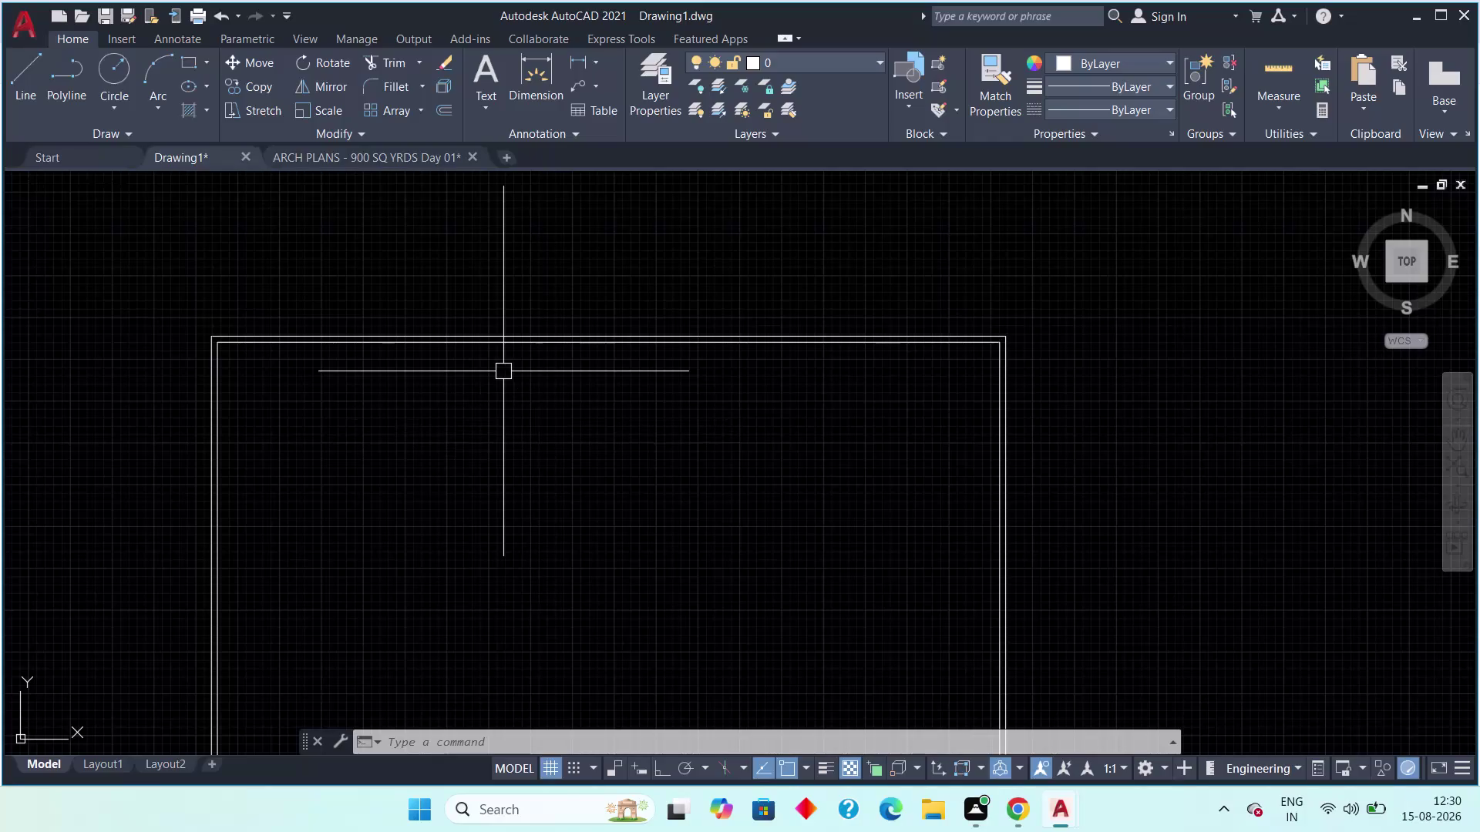
Activate the 'ARCH PLANS - 900 SQ YRDS Day 01' drawing tab to show the cellar parking layout.
click(350, 151)
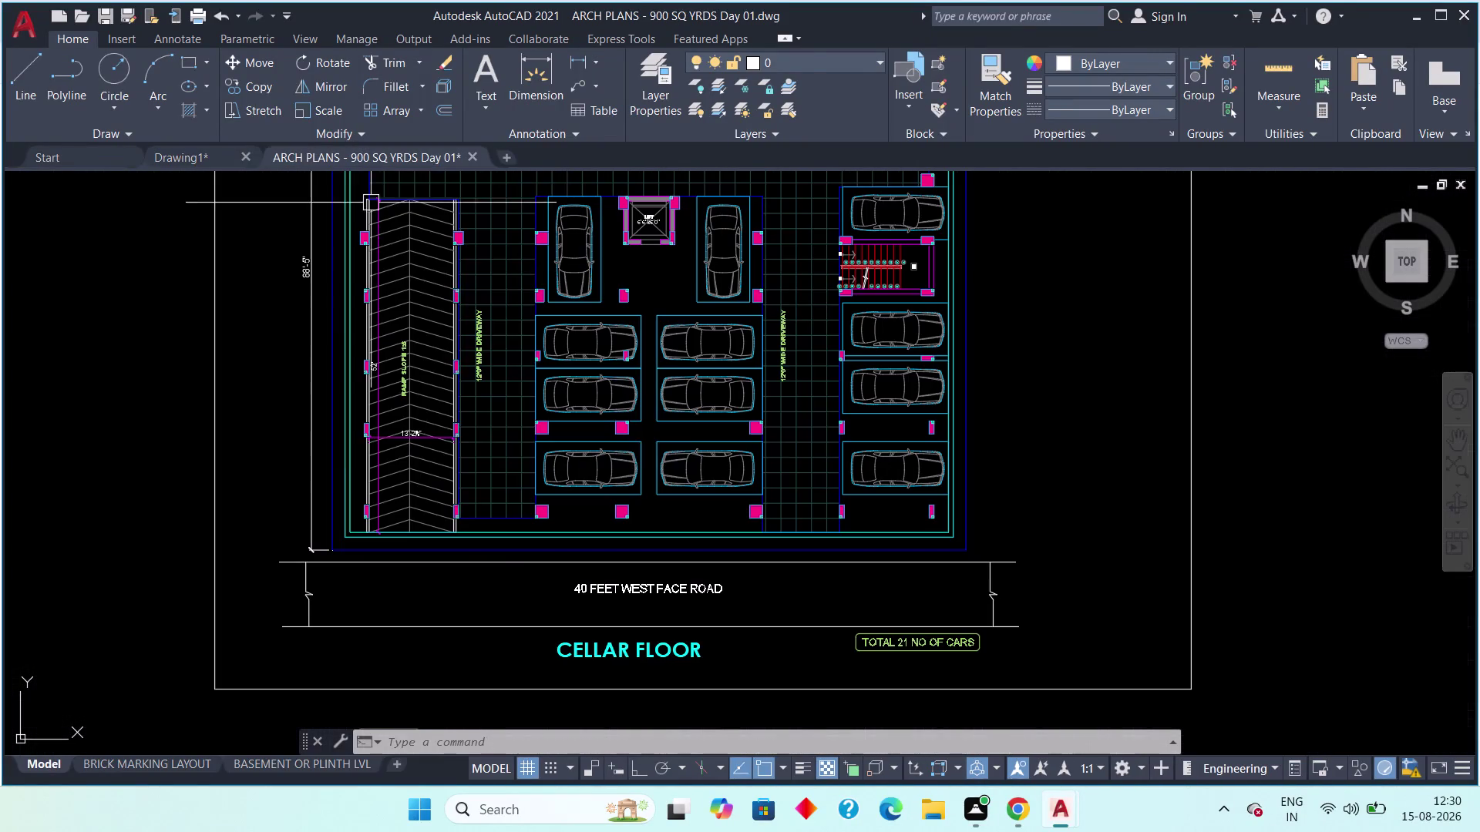
middle_drag(499, 428, 394, 662)
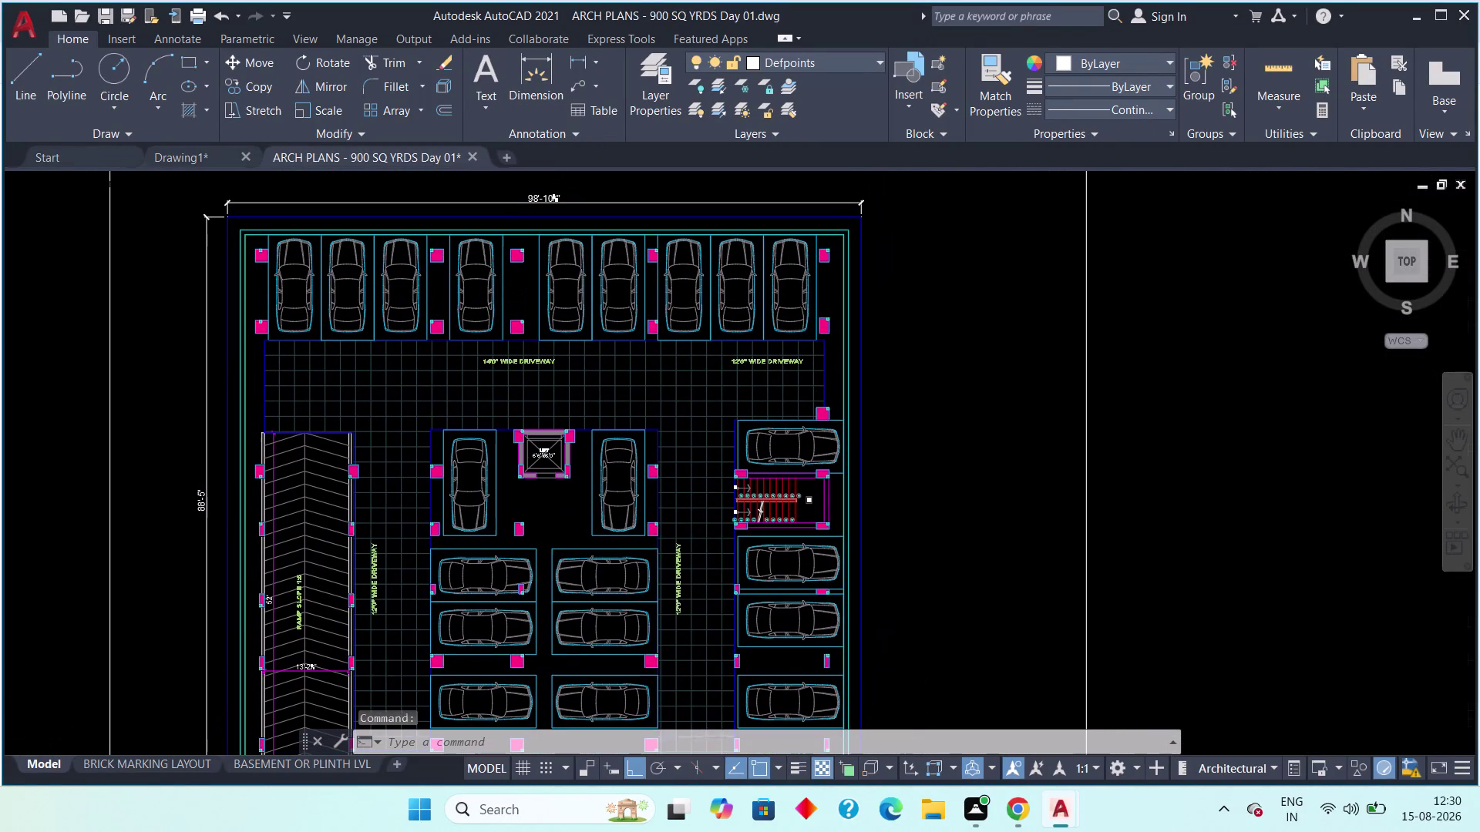
scroll(up, 3)
middle_drag(858, 245, 859, 282)
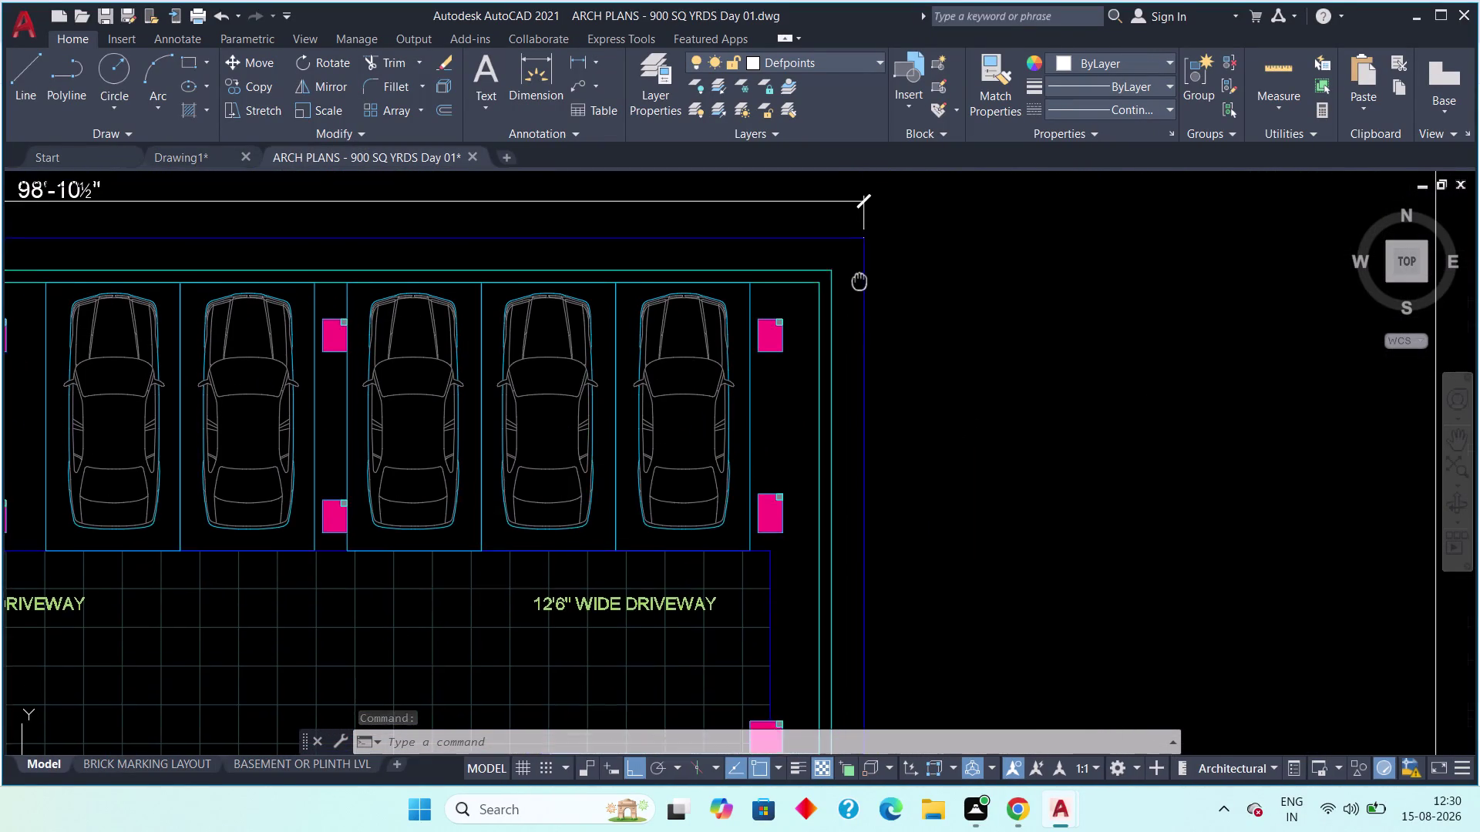
middle_drag(859, 282, 871, 326)
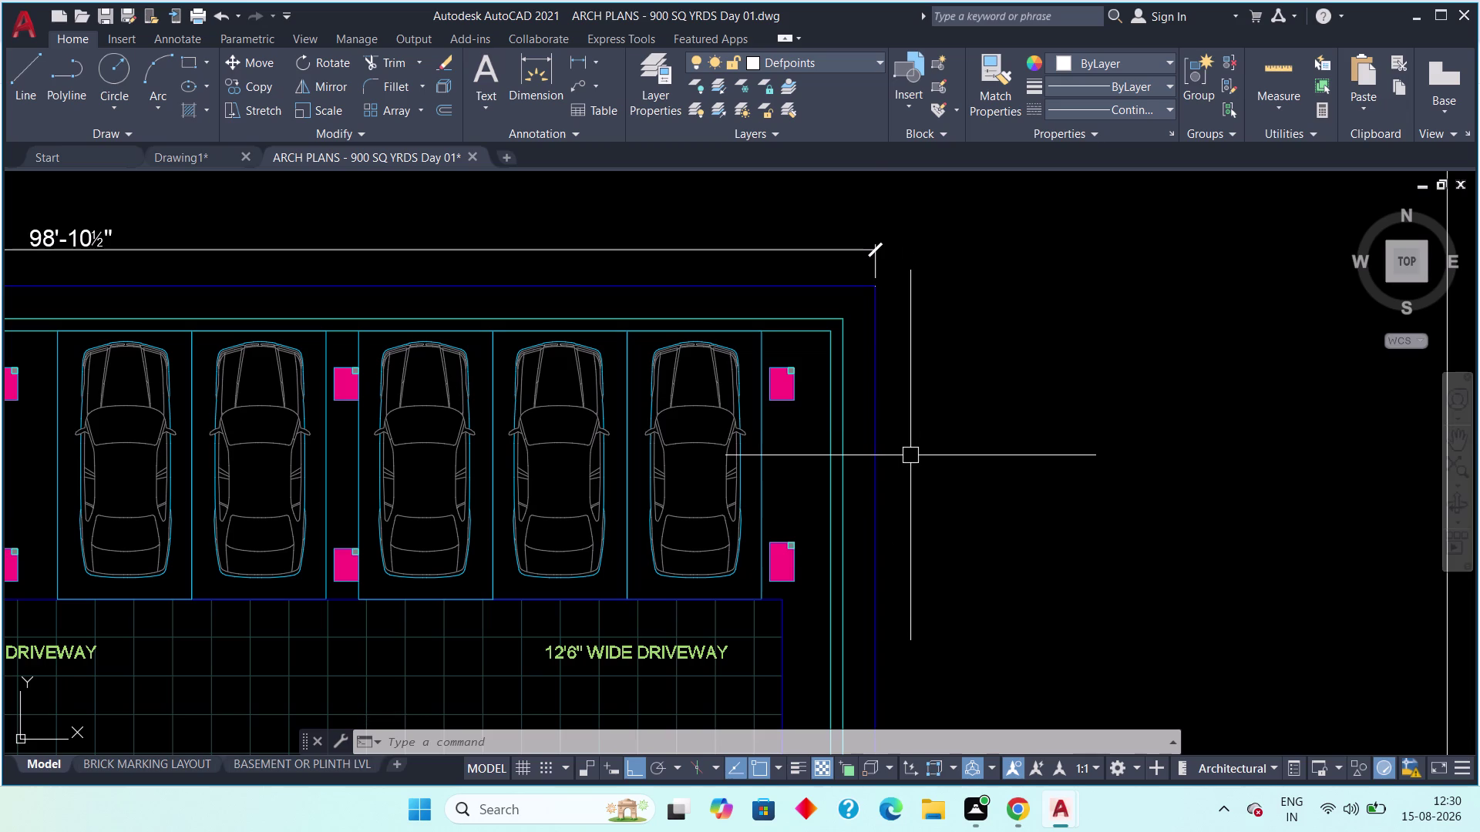
scroll(down, 3)
middle_drag(874, 547, 923, 350)
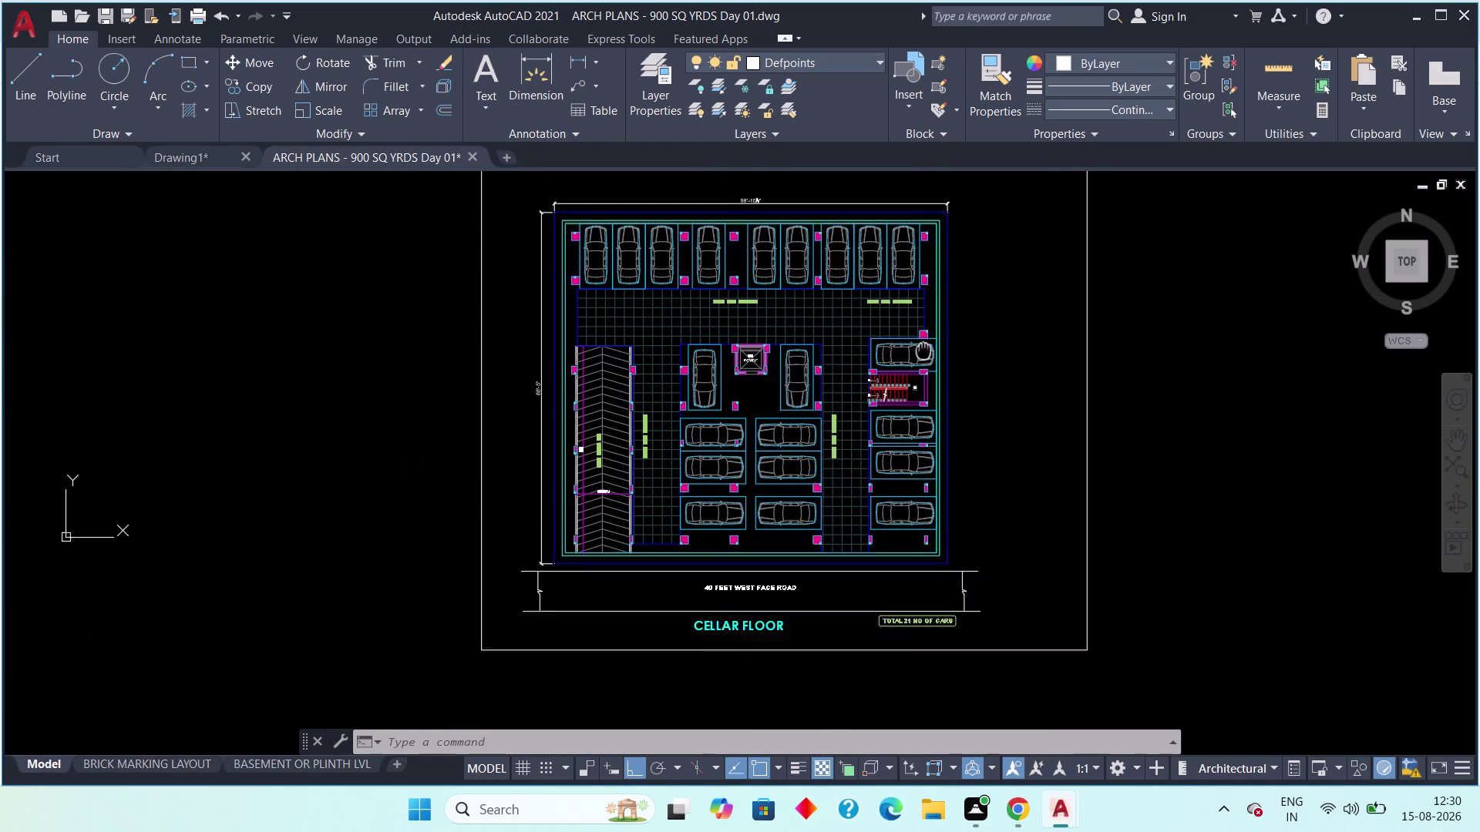
middle_drag(923, 351, 926, 355)
scroll(up, 3)
middle_drag(675, 513, 617, 567)
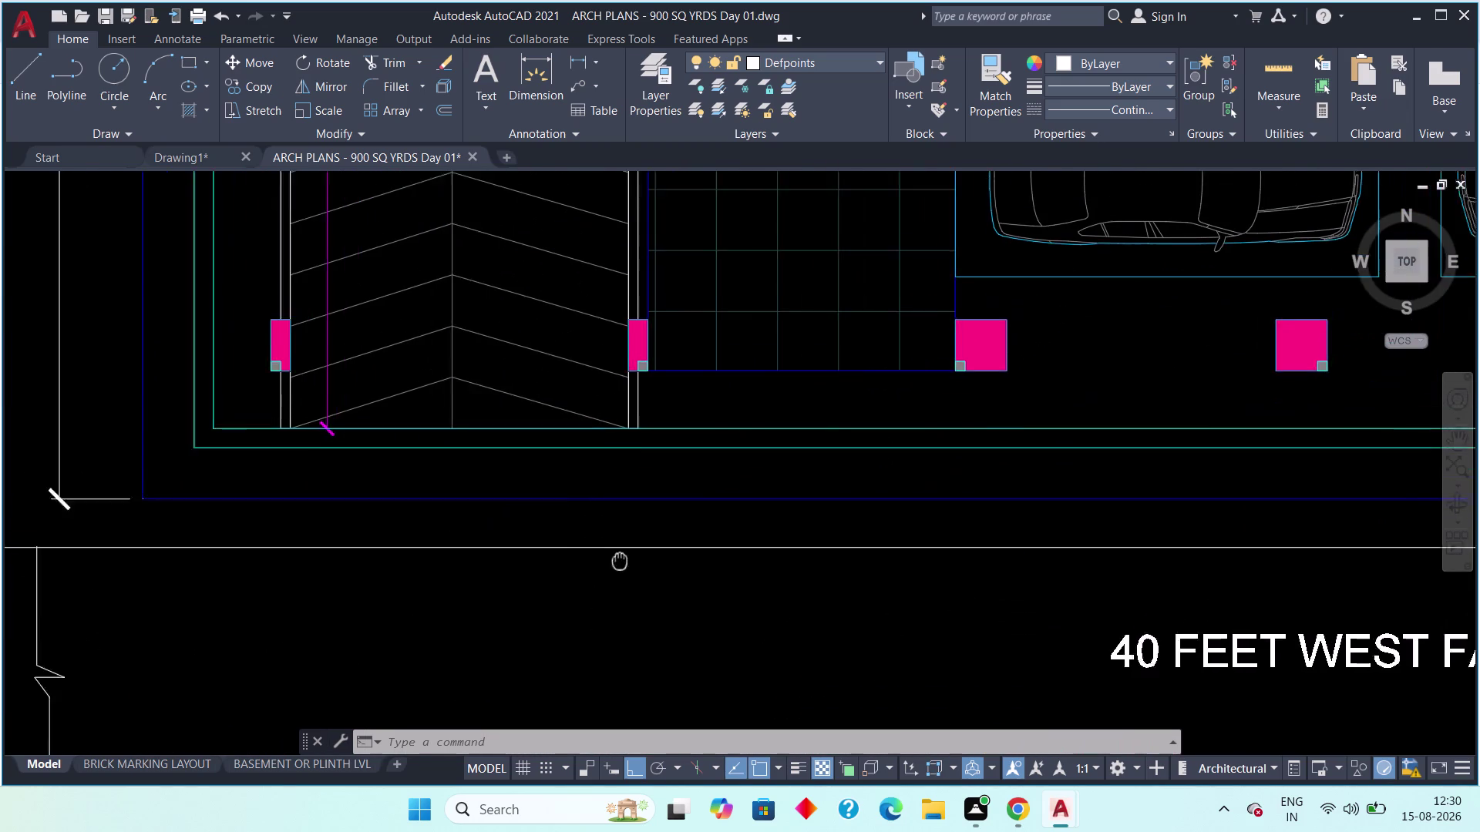
middle_drag(617, 568, 580, 662)
scroll(down, 3)
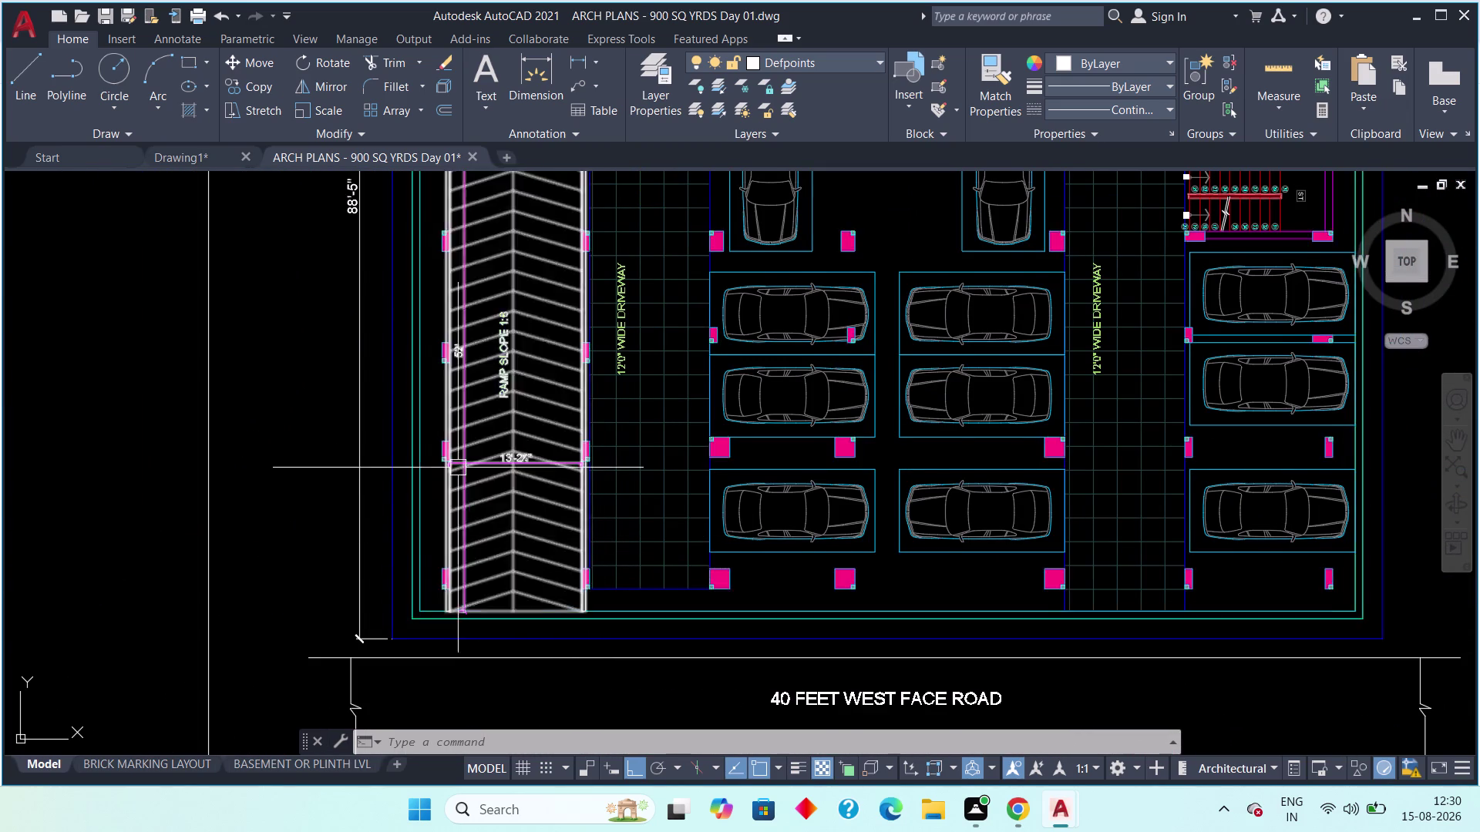
middle_drag(458, 467, 414, 665)
scroll(down, 3)
middle_drag(399, 613, 393, 517)
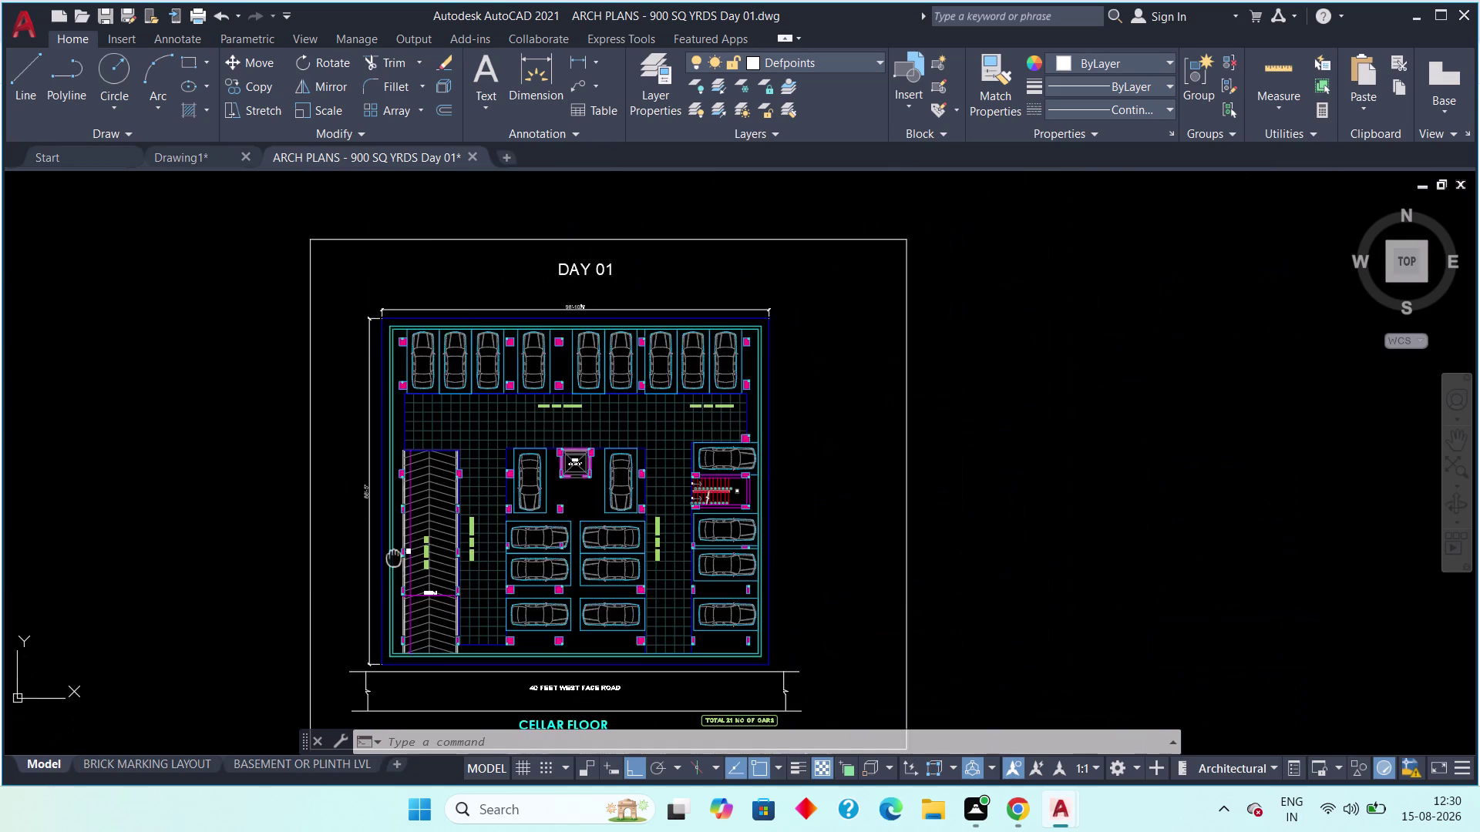
middle_drag(394, 516, 395, 426)
scroll(up, 3)
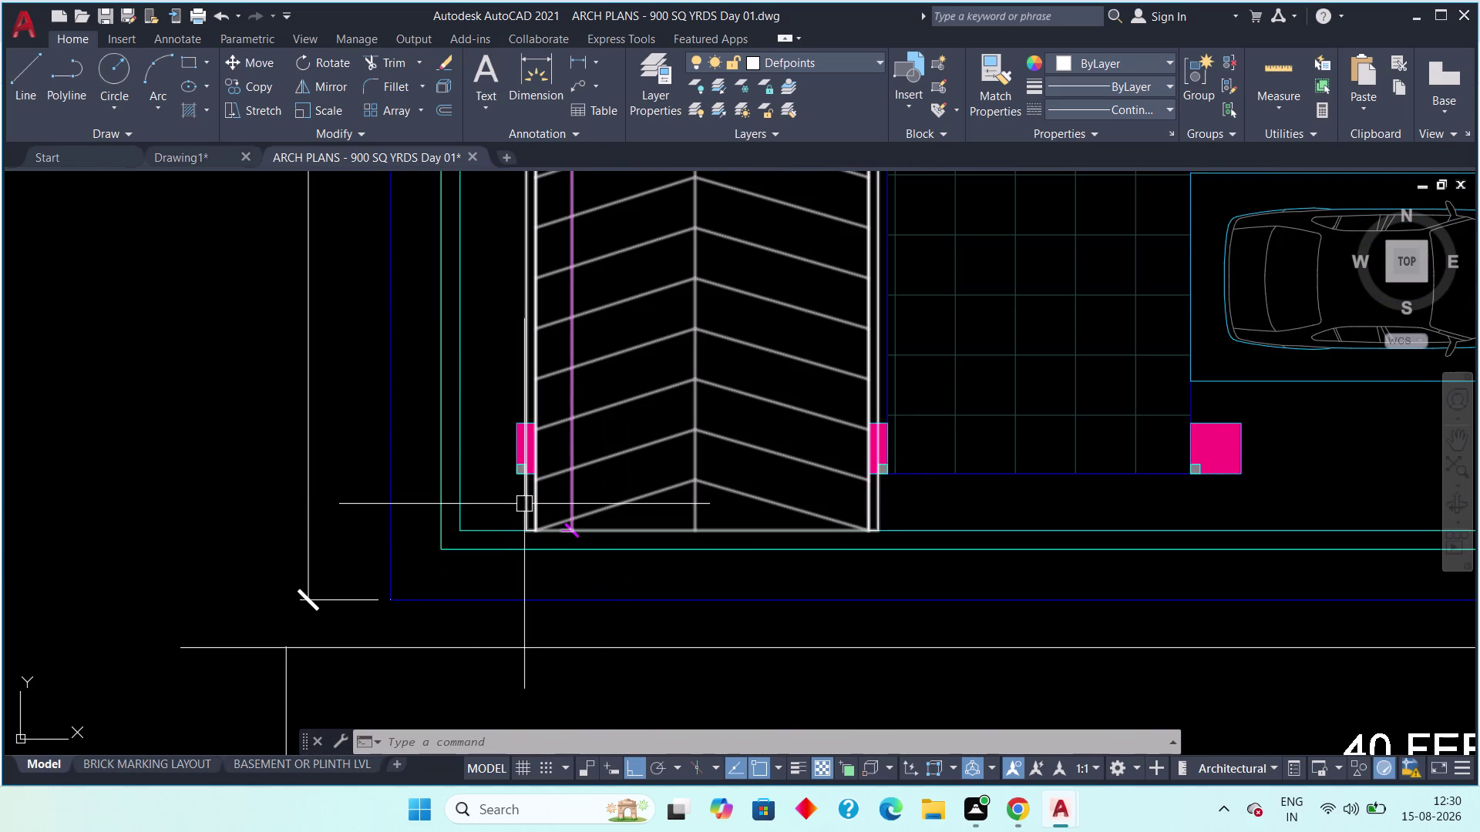
scroll(down, 3)
scroll(down, 3)
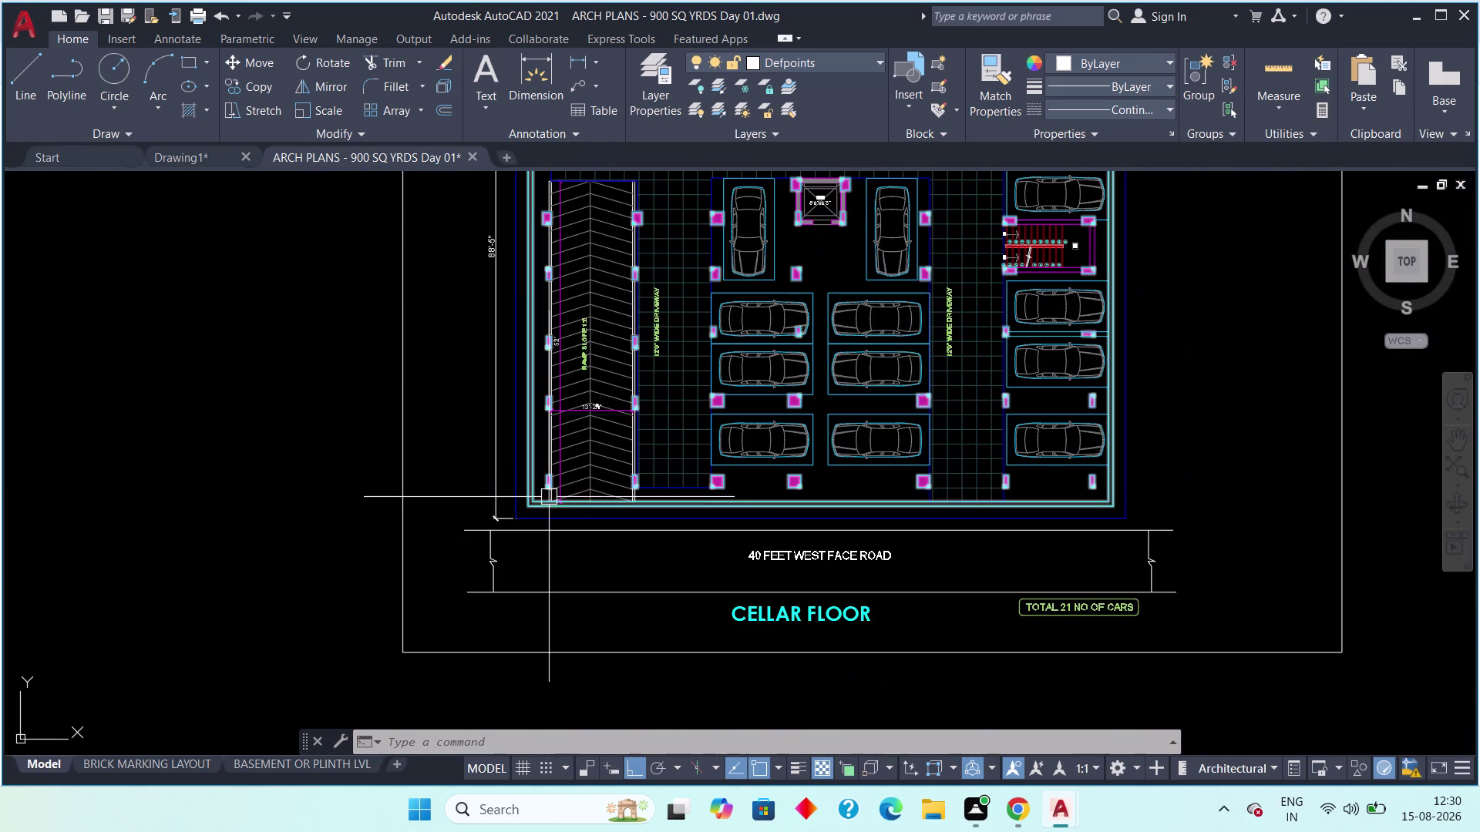
middle_drag(563, 447, 544, 713)
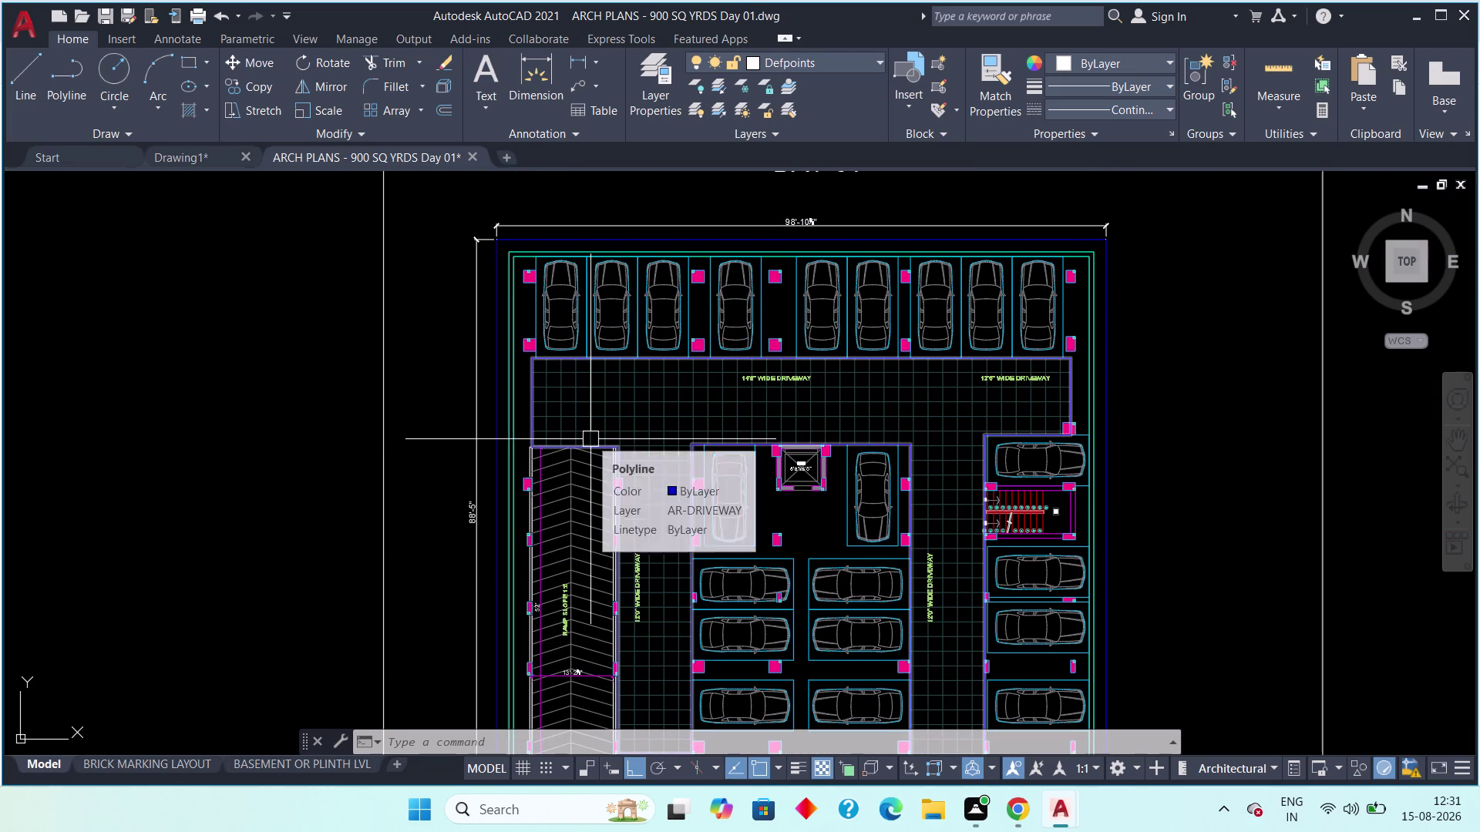
Zoom in on the parking plan to check its top dimension.
scroll(up, 3)
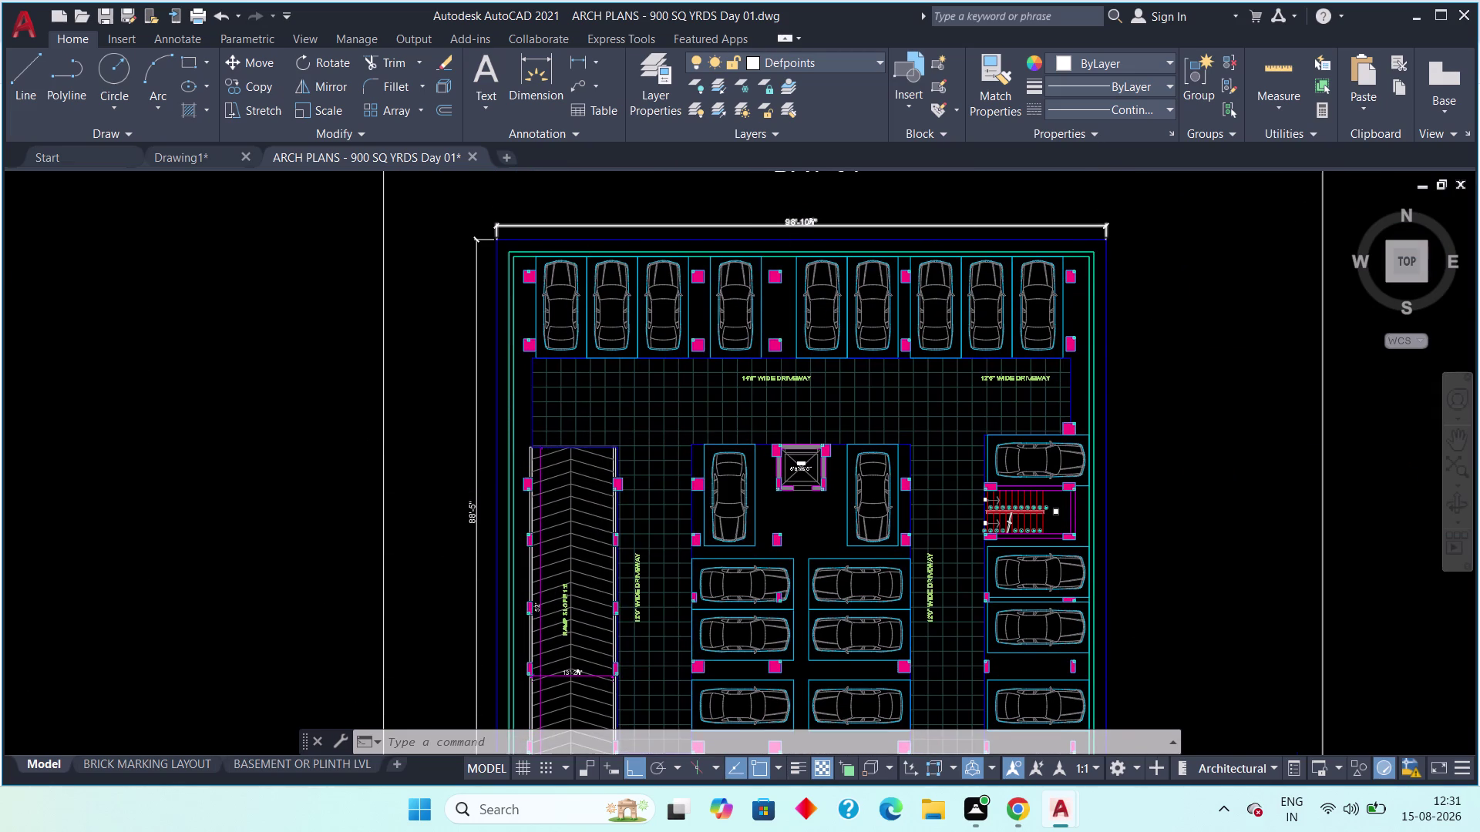